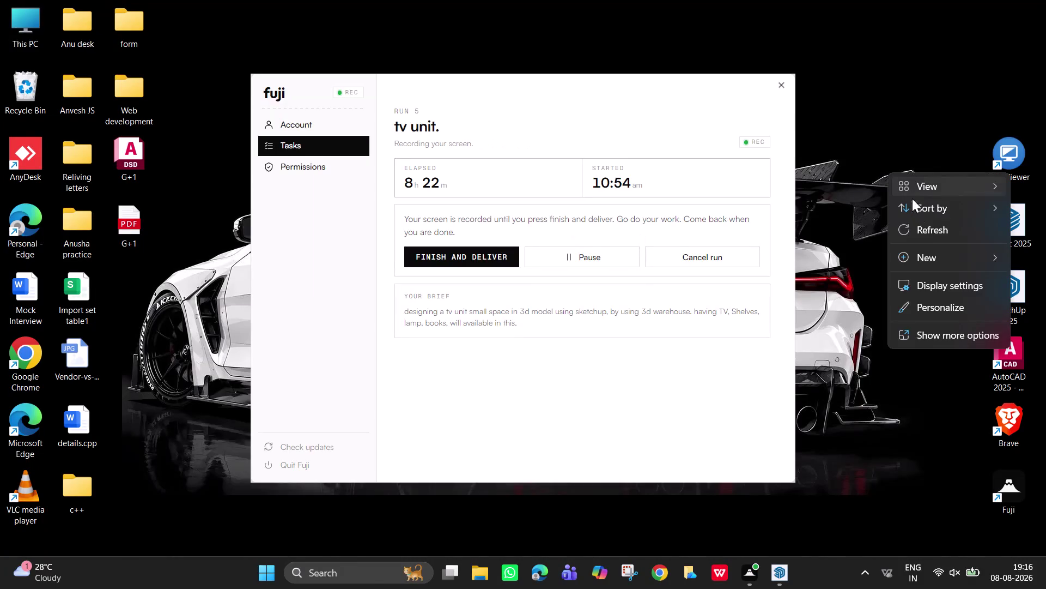
Bring up and dismiss the desktop right-click options menu.
click(926, 237)
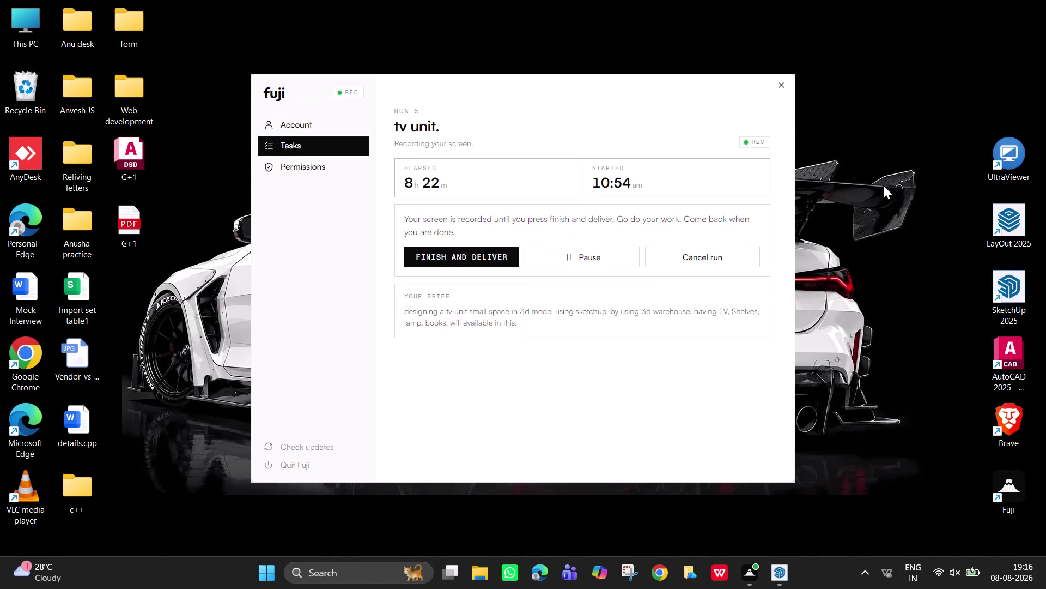
right_click(877, 175)
click(928, 242)
right_click(852, 193)
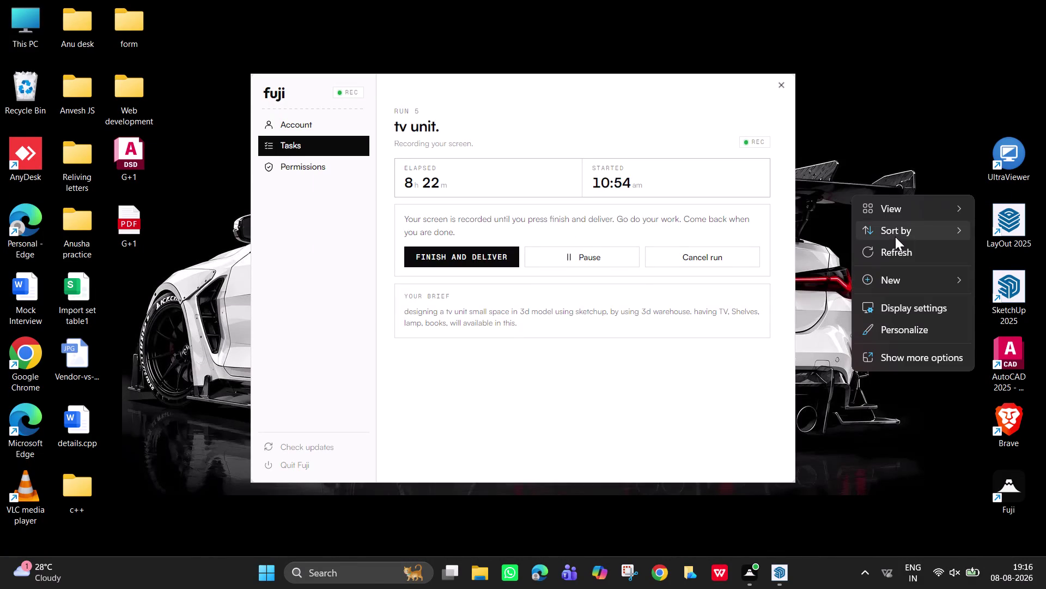
click(902, 251)
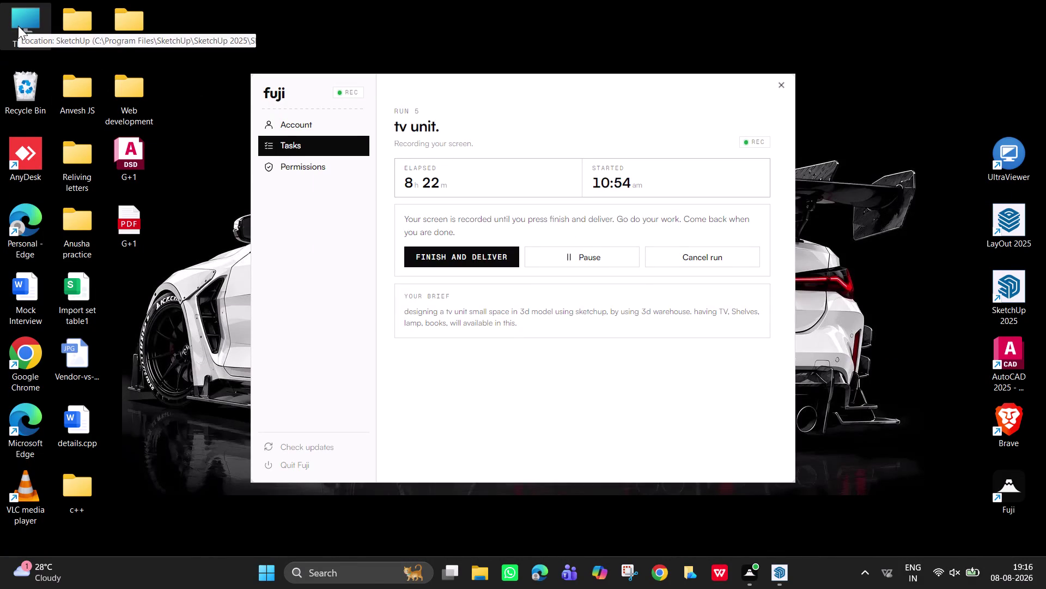
Open the 'tv unit-2 1' PDF from Documents > sketchup via This PC.
double_click(18, 25)
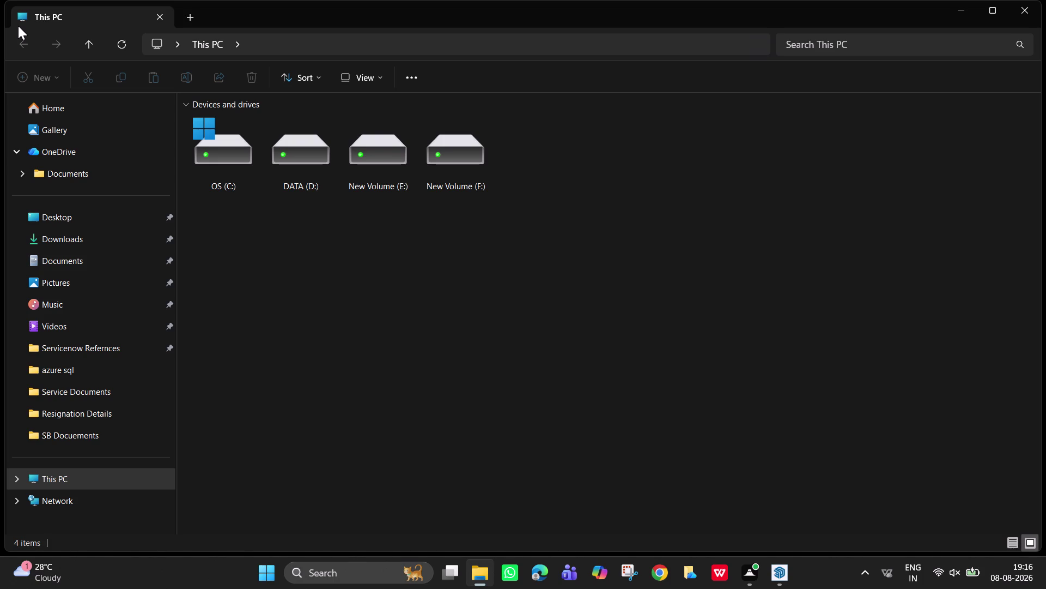
click(111, 267)
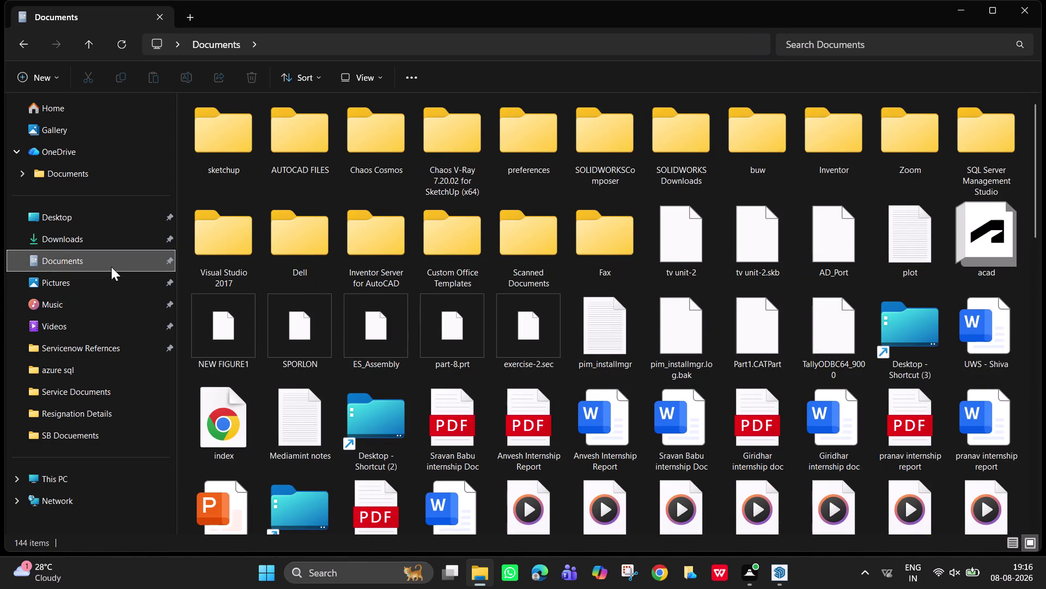
double_click(241, 160)
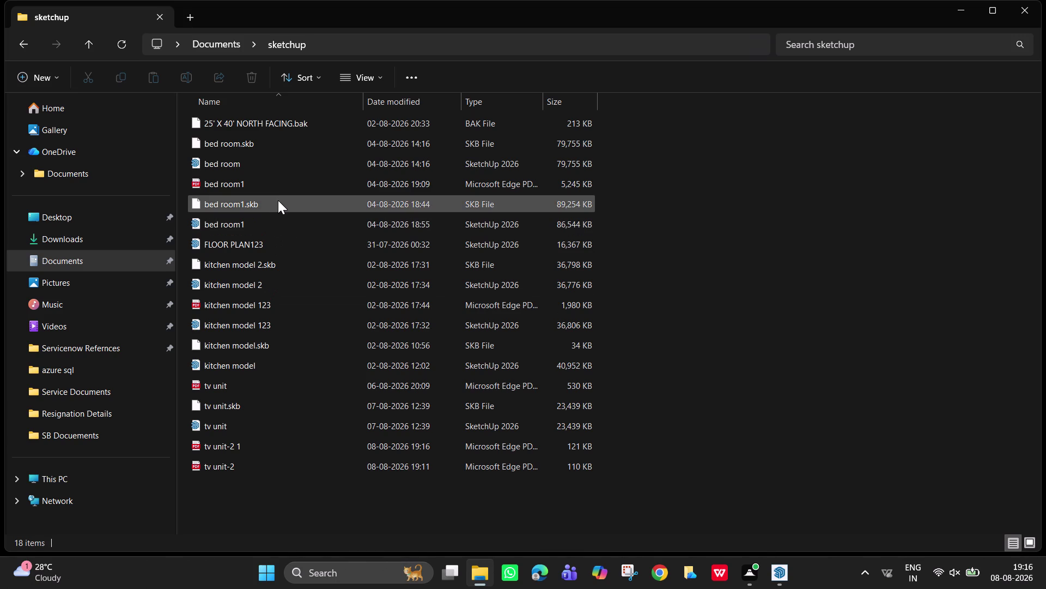
double_click(274, 445)
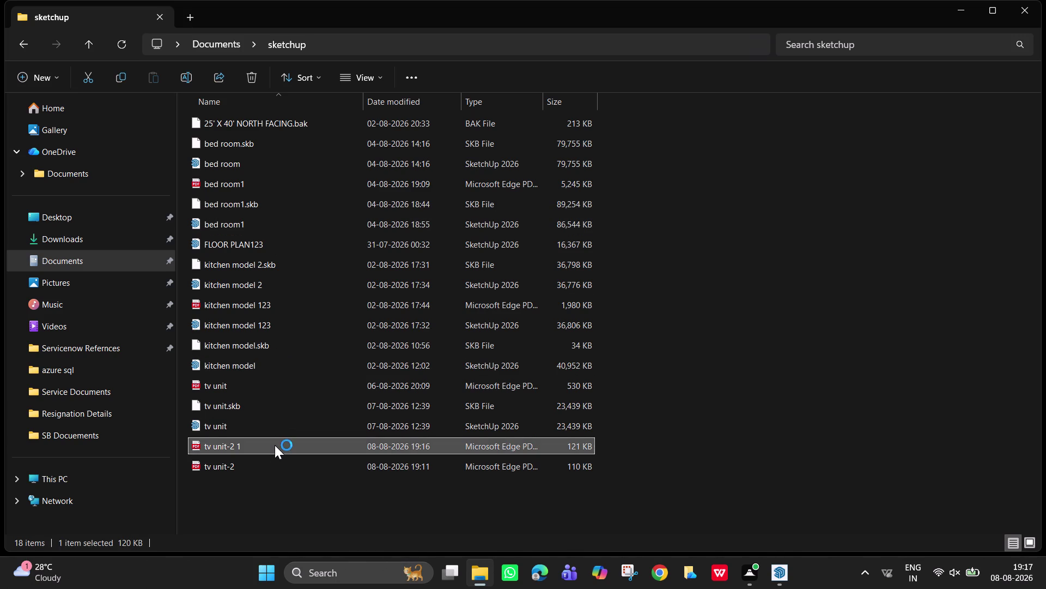